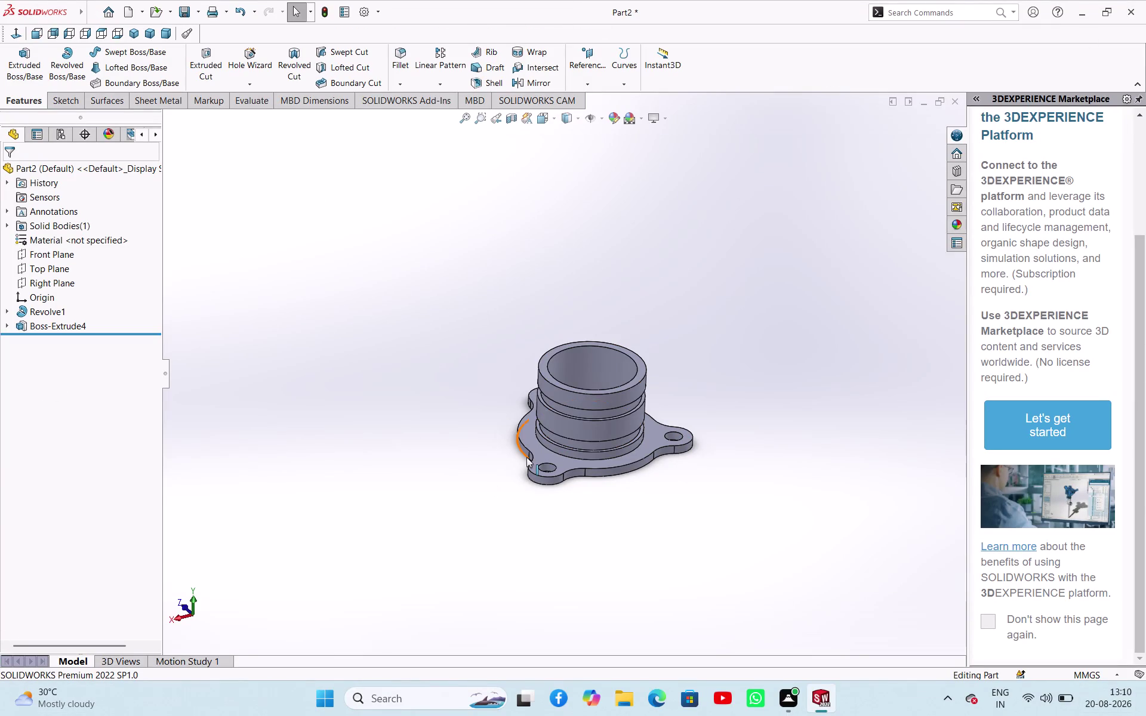
Zoom in on the ribbed neck and three-lobed bolt-hole flange to inspect them.
scroll(down, 3)
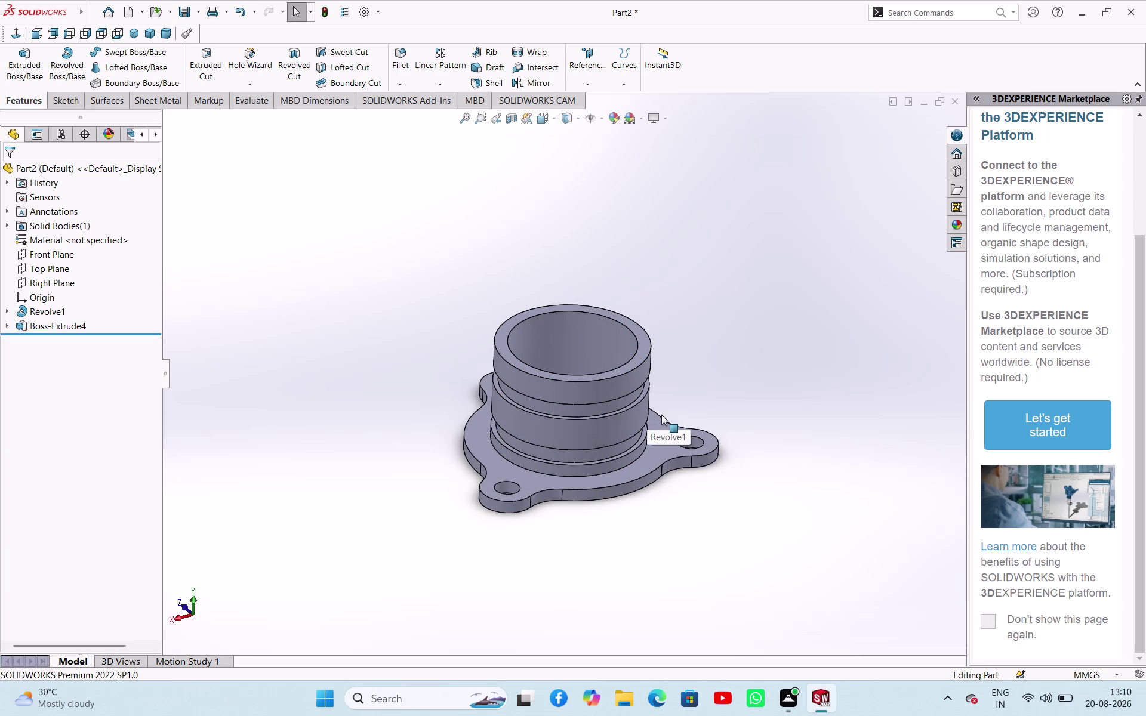